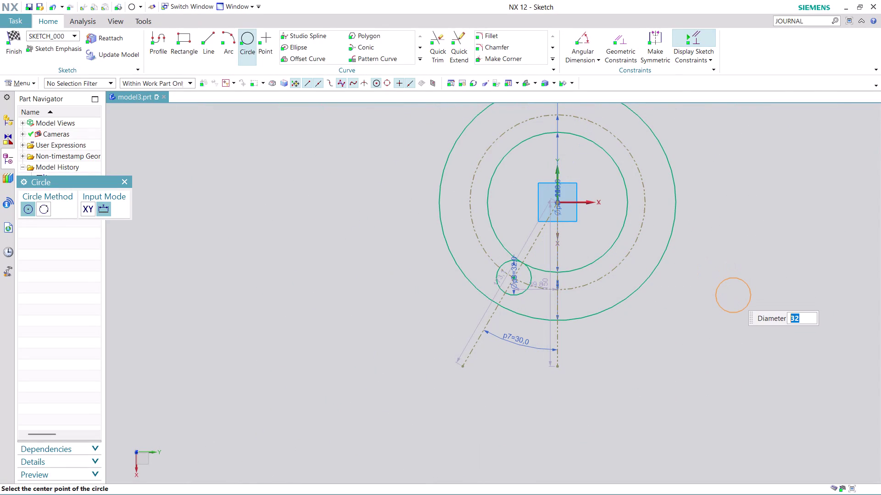
Place a 90-diameter circle centred on Arc9's arc center.
text(90)
key(Return)
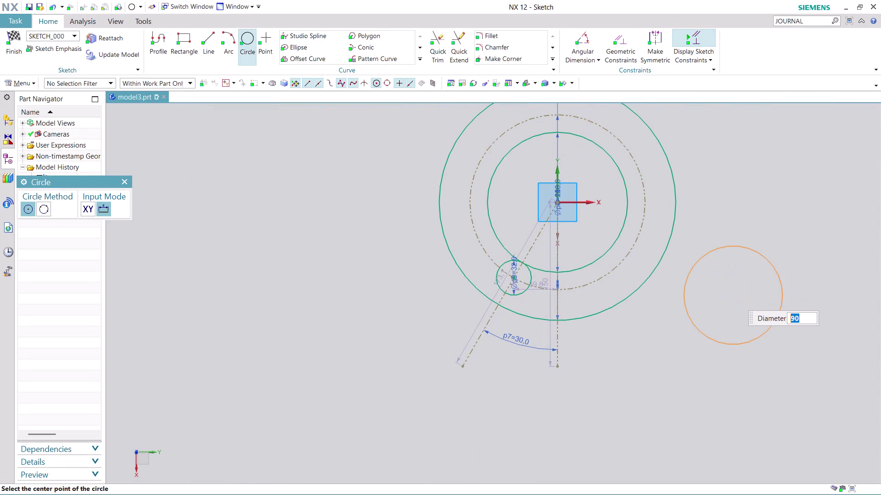
click(557, 200)
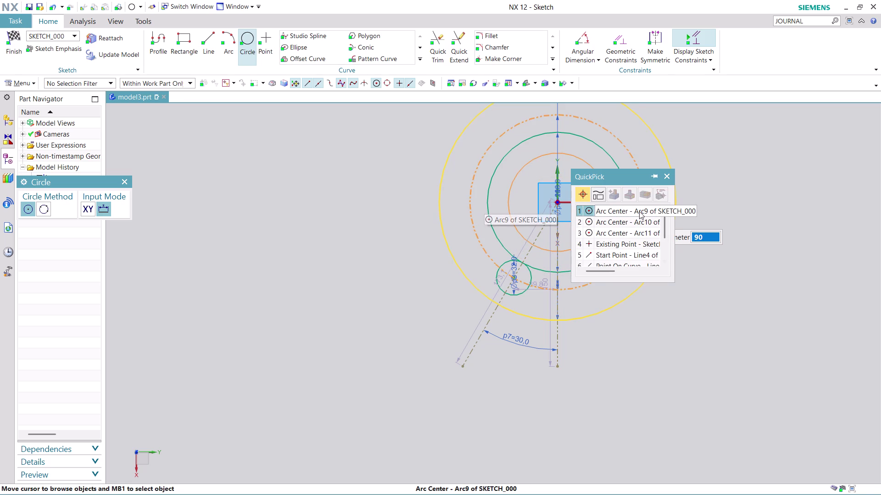
click(638, 211)
scroll(up, 3)
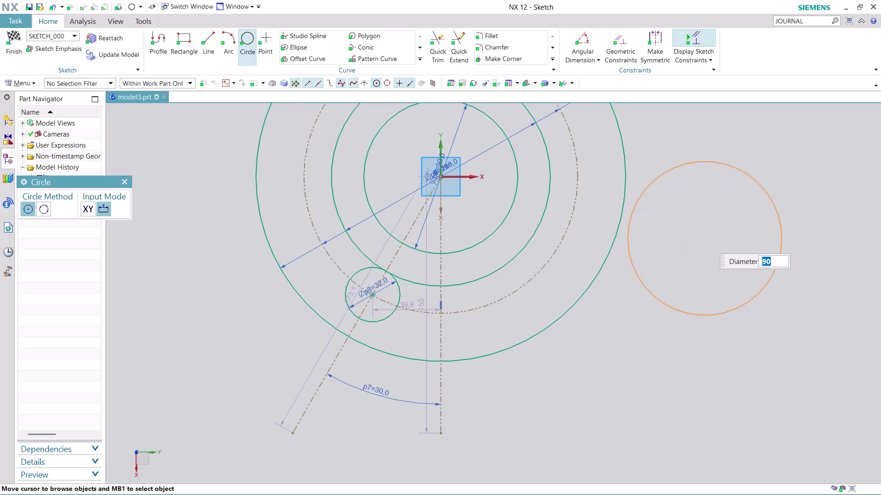
Place a 26-diameter circle on Arc10's arc center and finish circle creation.
text(26)
key(Return)
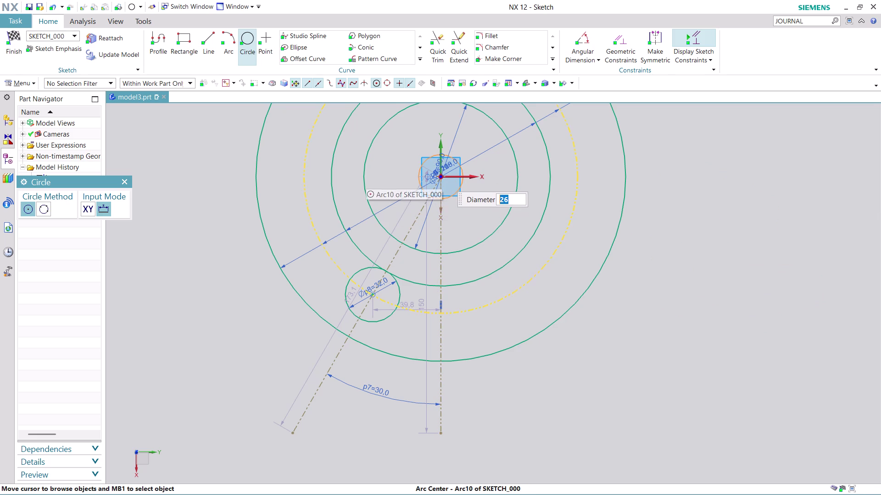
click(442, 176)
key(Escape)
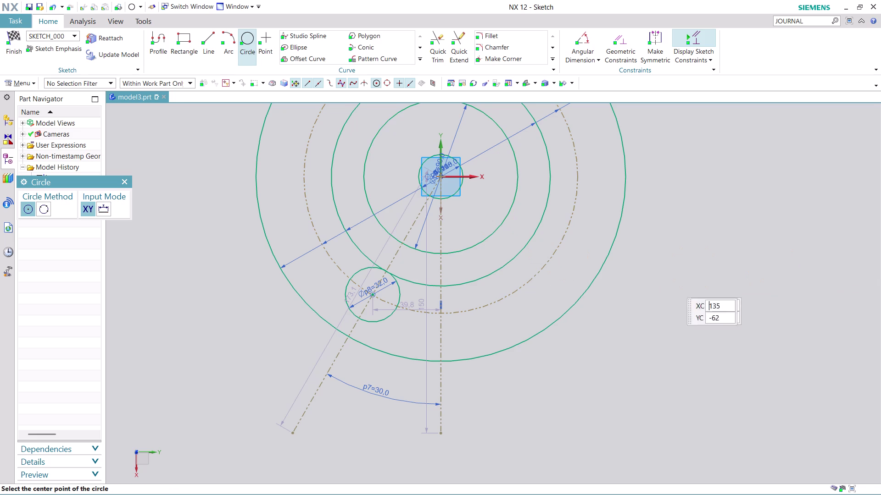
scroll(up, 3)
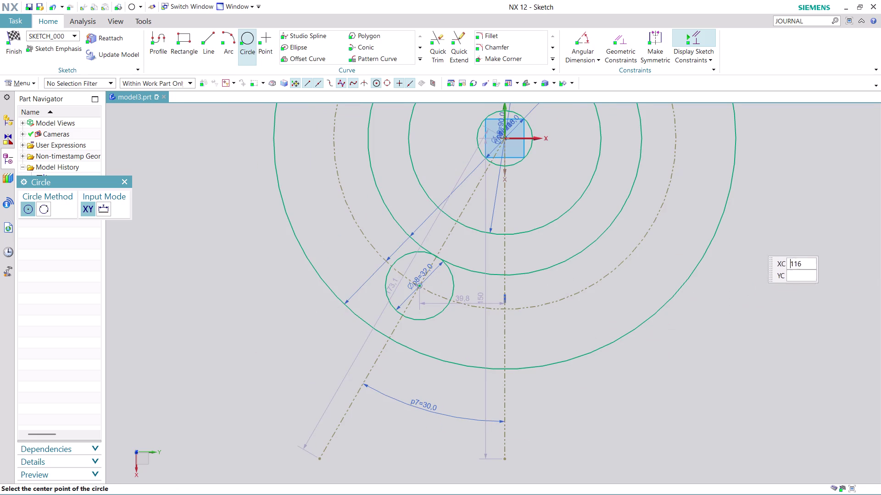
scroll(up, 3)
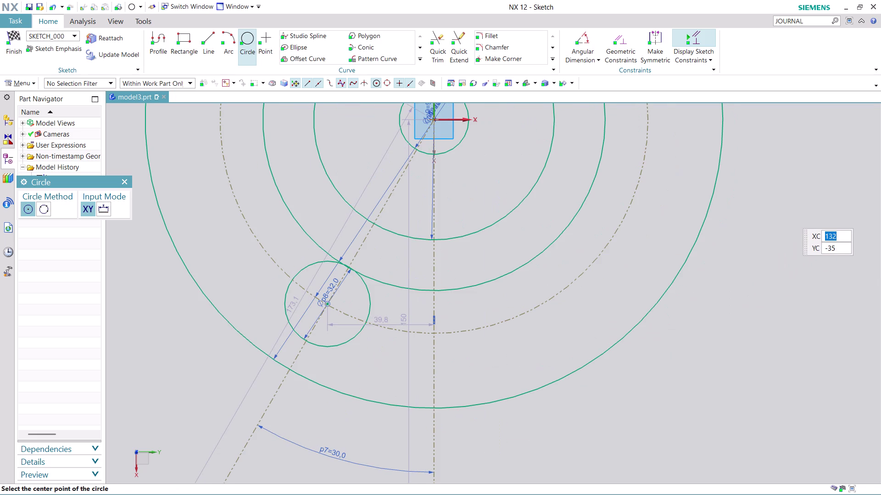